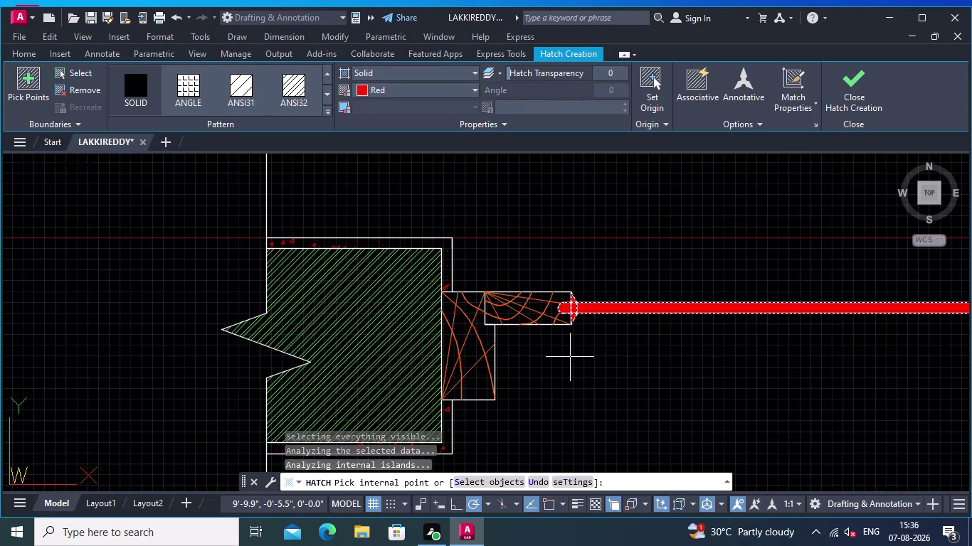
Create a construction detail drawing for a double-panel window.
scroll(down, 3)
middle_drag(582, 376, 539, 358)
scroll(up, 3)
middle_drag(659, 361, 485, 361)
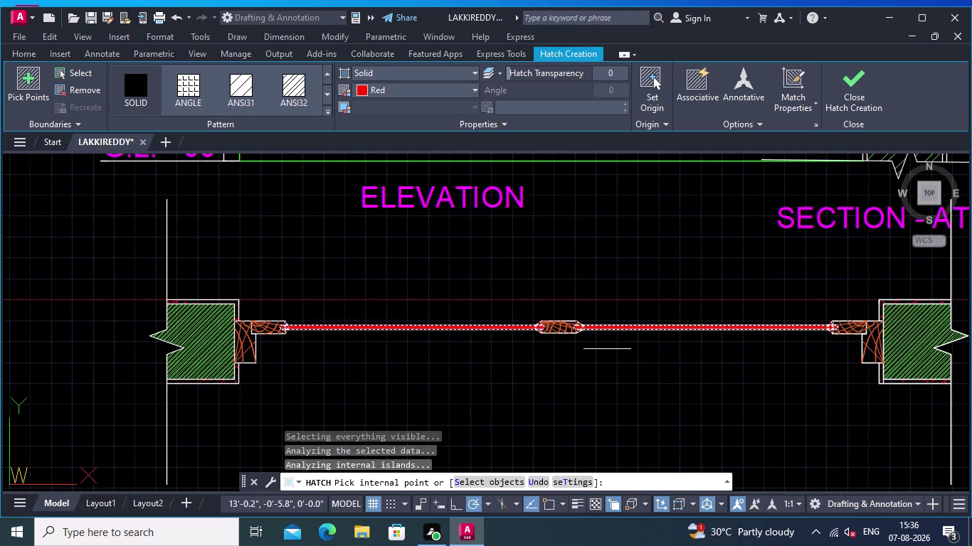
scroll(up, 3)
middle_drag(557, 353, 541, 355)
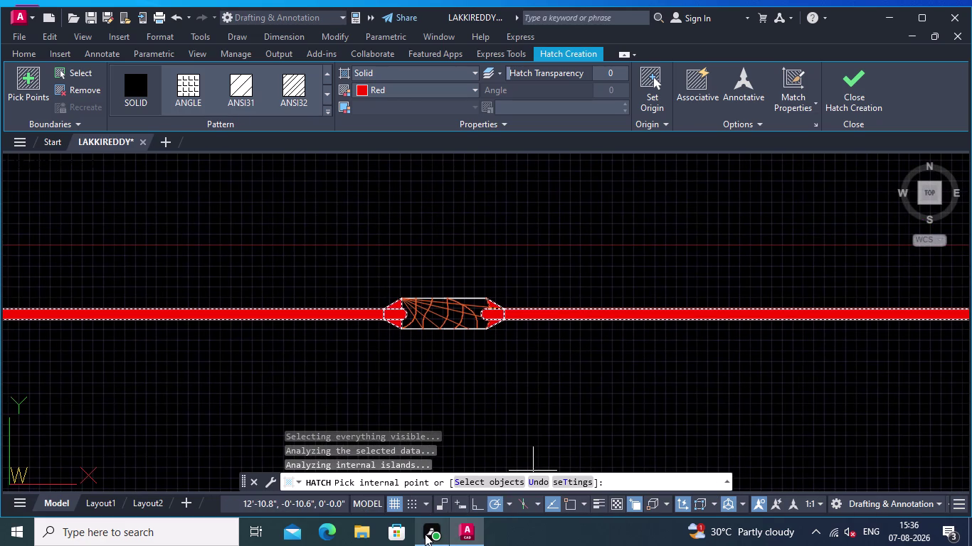